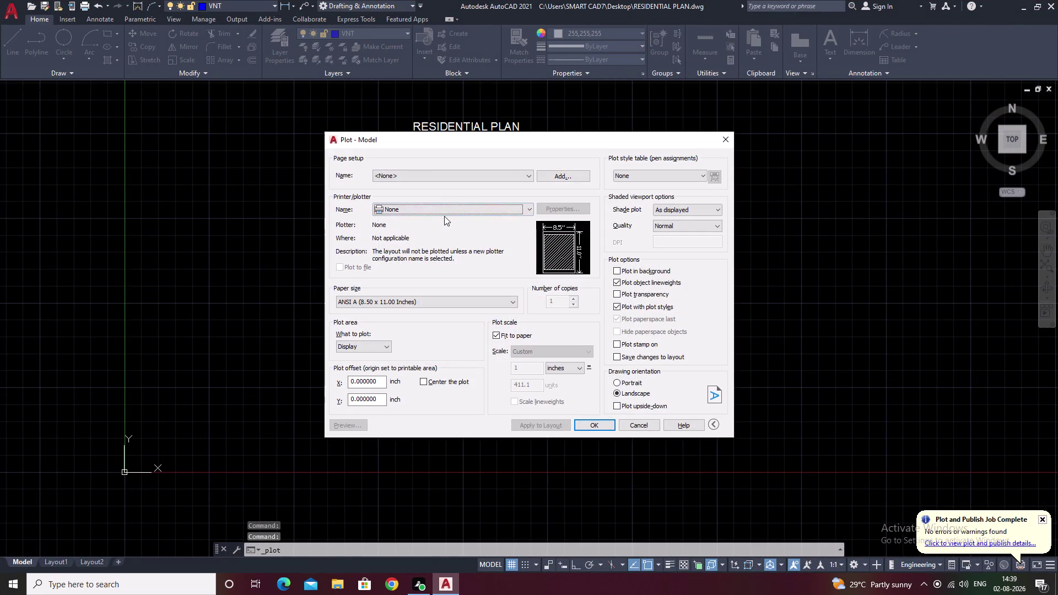
Set the plotter to AutoCAD PDF (High Quality Print) and confirm the plot.
click(444, 215)
click(450, 285)
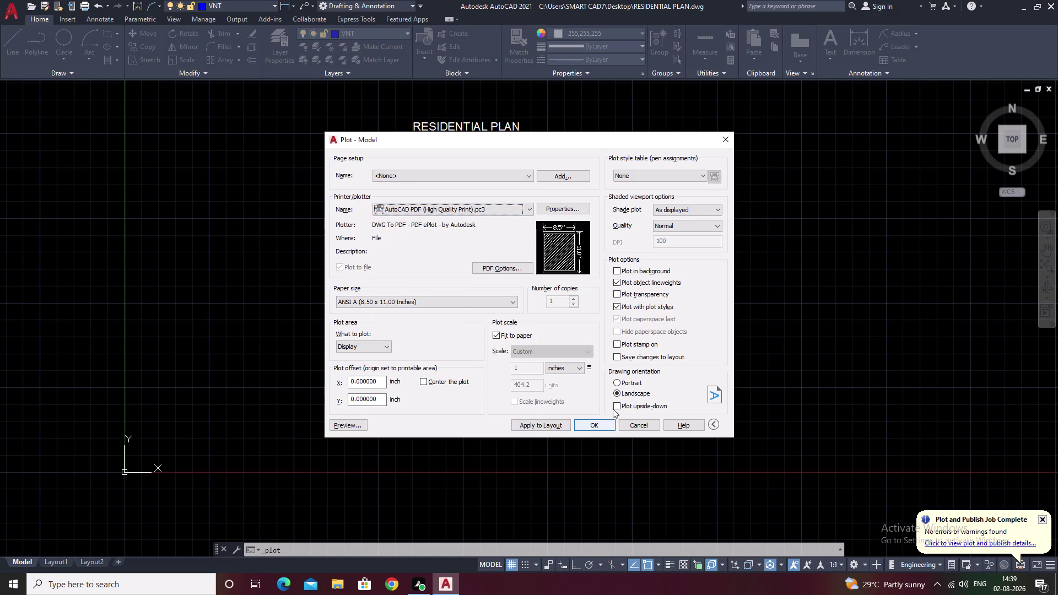
click(619, 381)
click(603, 426)
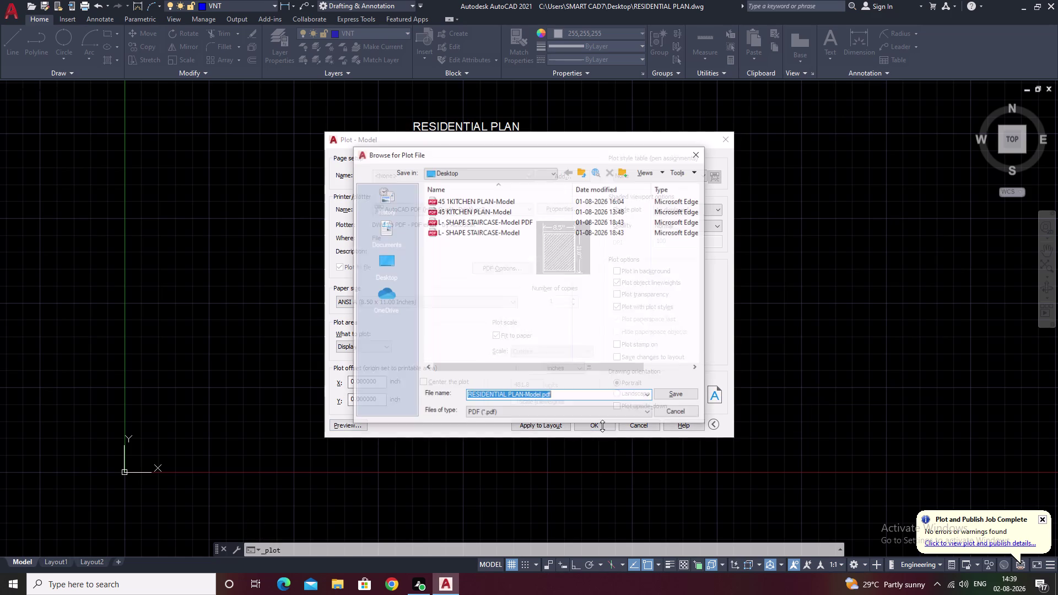
Remove 'Model' from the PDF file name and save it to the Desktop.
double_click(560, 395)
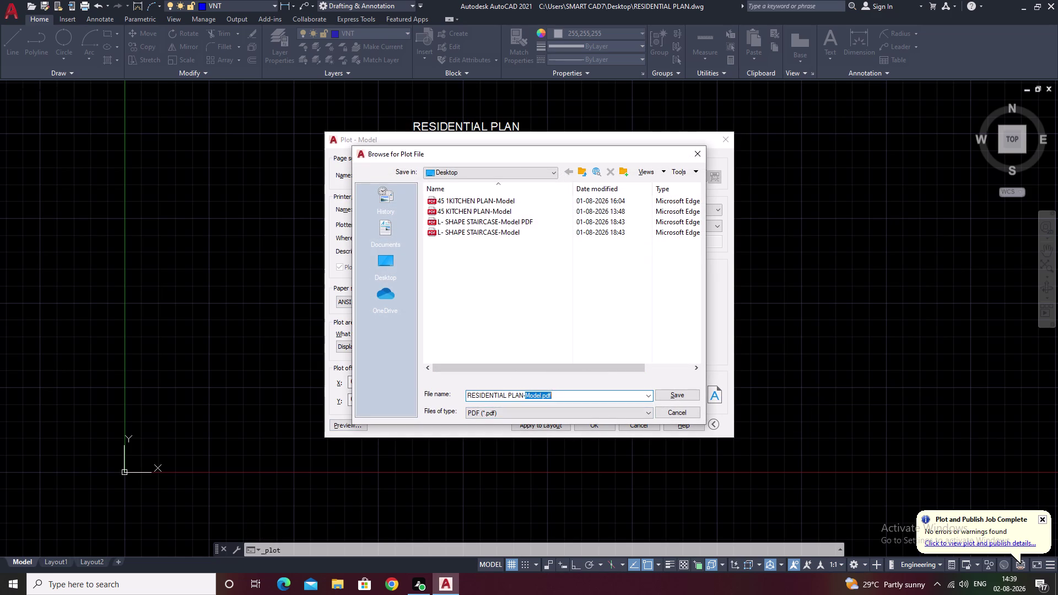
click(543, 395)
key(BackSpace)
key(BackSpace)
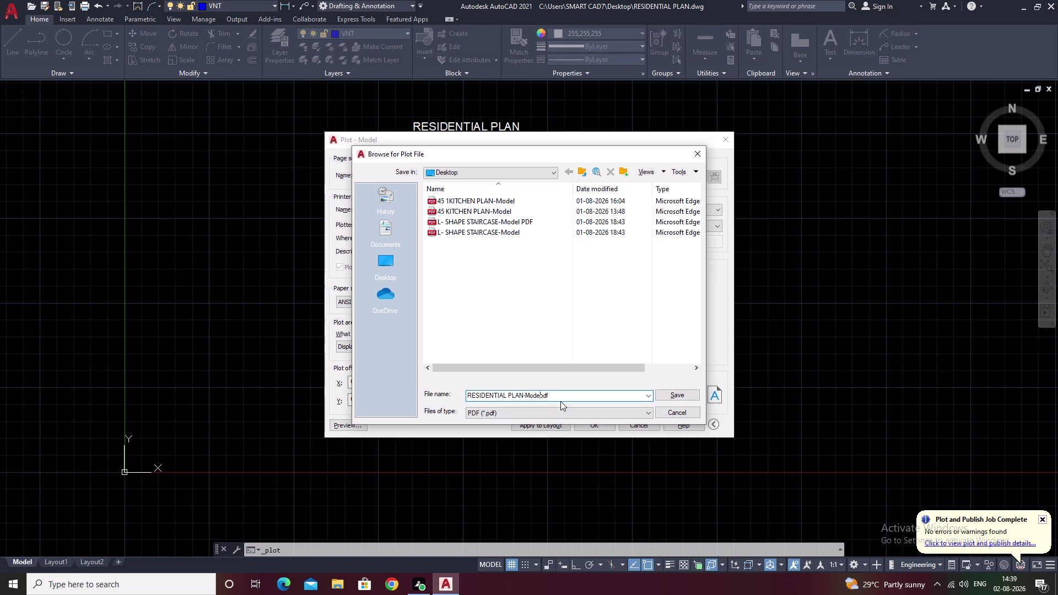
key(BackSpace)
key(BackSpace)
key(BackSpace)
key(BackSpace)
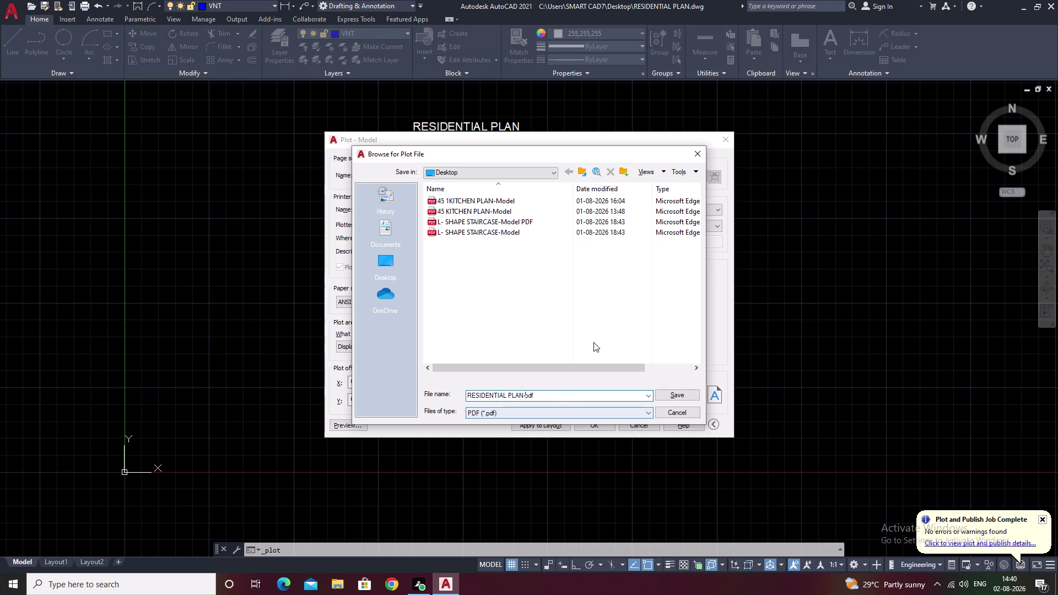
key(space)
click(396, 274)
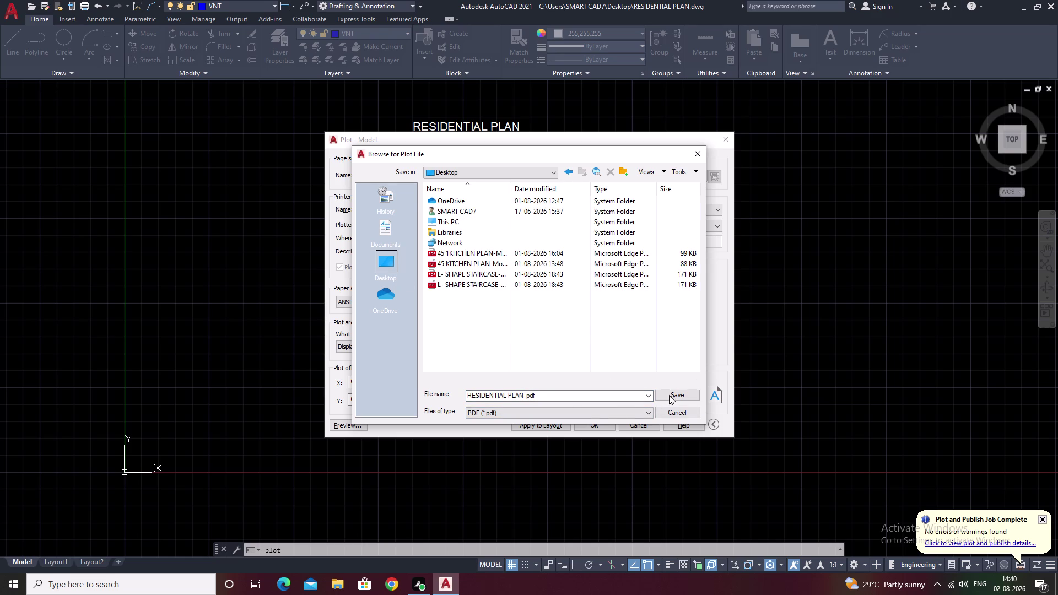
click(674, 395)
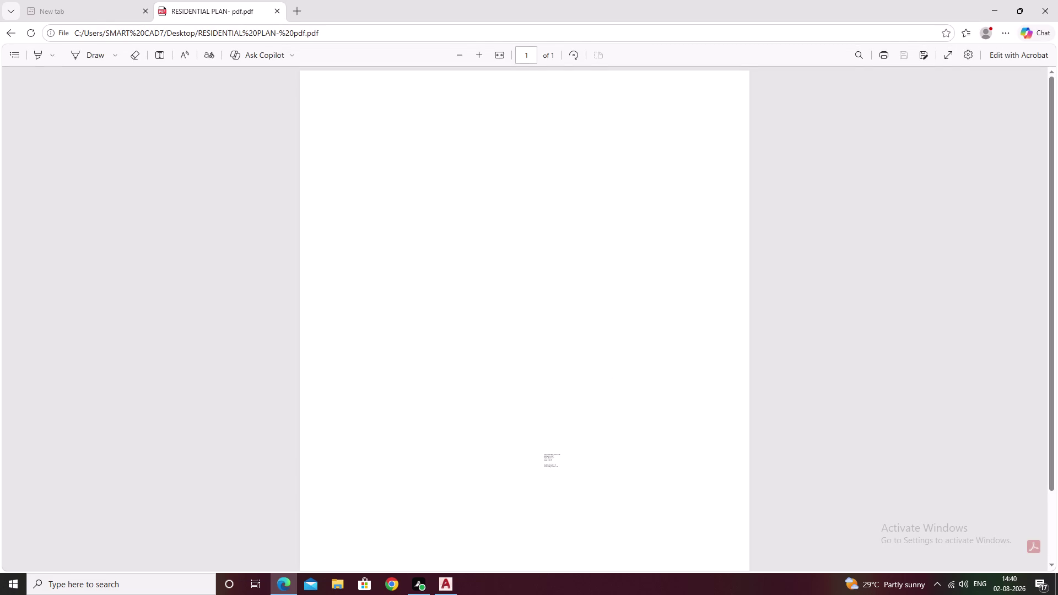
Scroll through the plotted PDF in Edge, then return to AutoCAD.
scroll(up, 3)
scroll(up, 3)
scroll(up, 3)
scroll(down, 3)
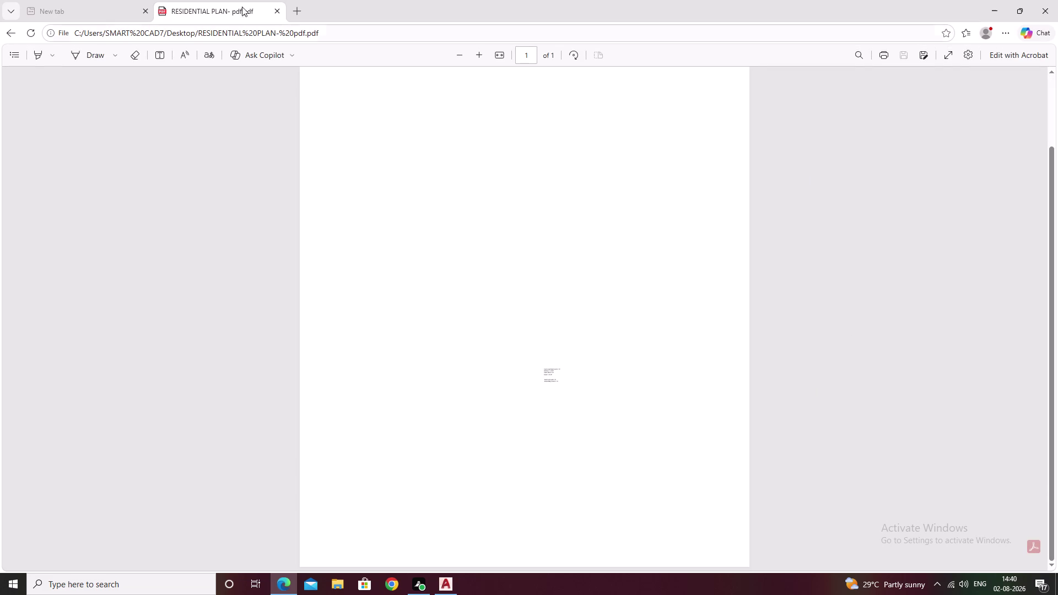
click(1043, 6)
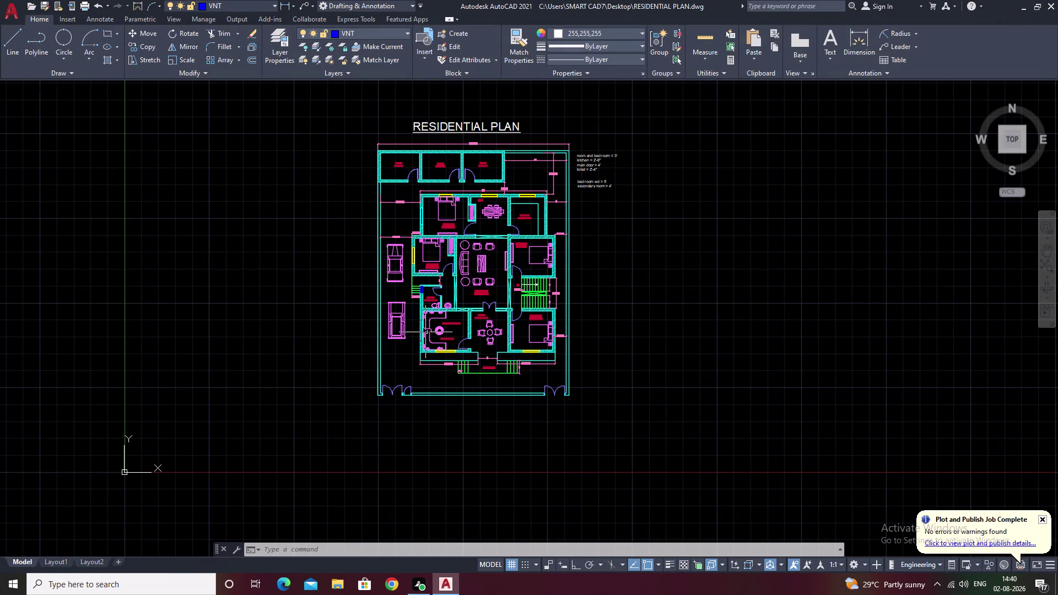
Cancel active commands and pan and zoom to inspect the rooms, title and dimension notes.
key(Escape)
key(Escape)
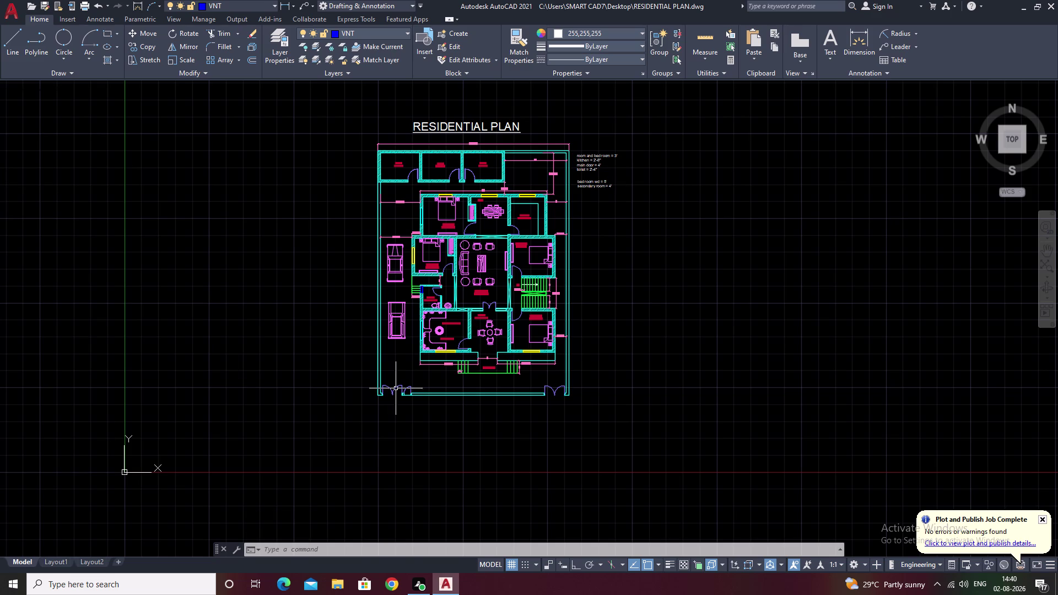
scroll(up, 3)
scroll(down, 3)
scroll(up, 3)
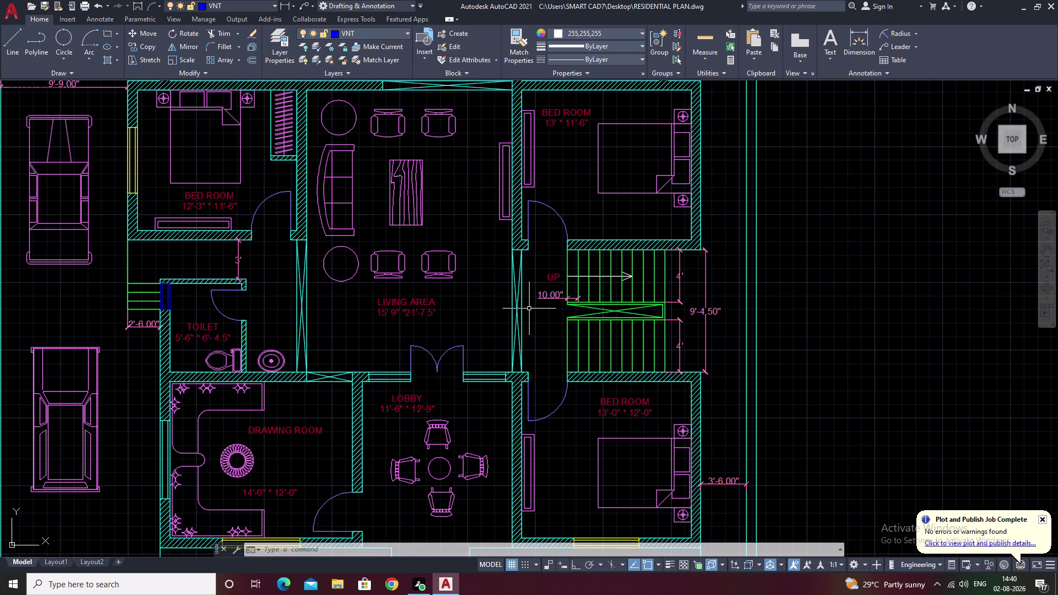
key(Escape)
scroll(down, 3)
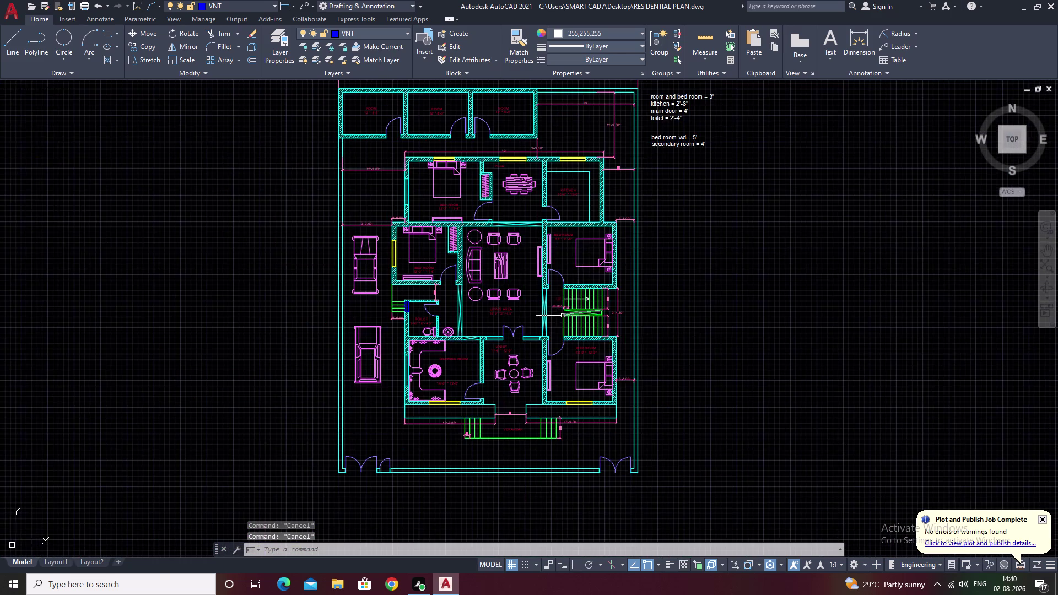
middle_drag(563, 315, 668, 310)
scroll(down, 3)
middle_drag(667, 311, 615, 349)
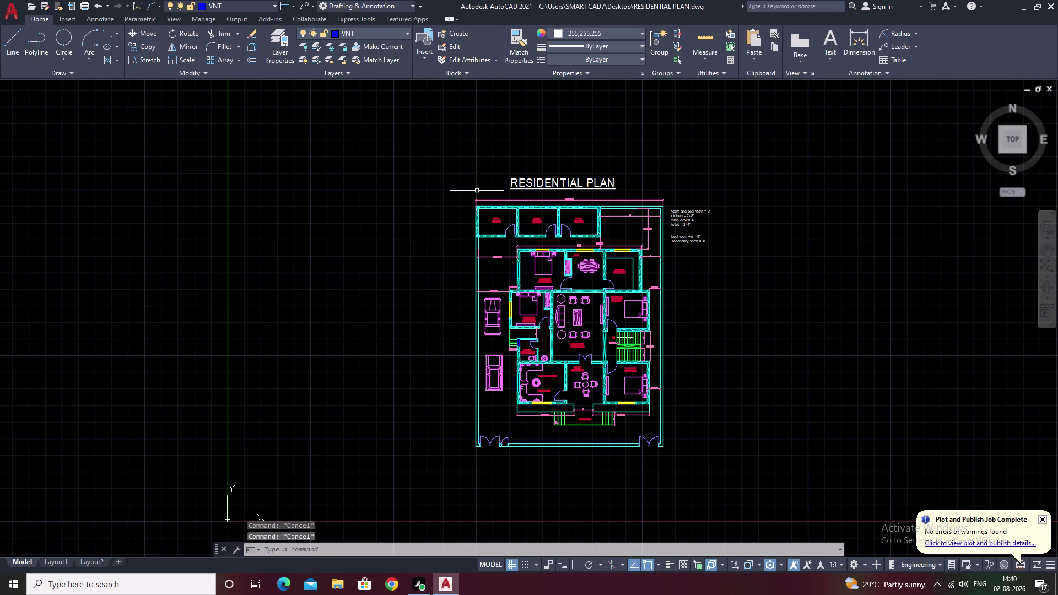
scroll(up, 3)
middle_drag(543, 299, 590, 221)
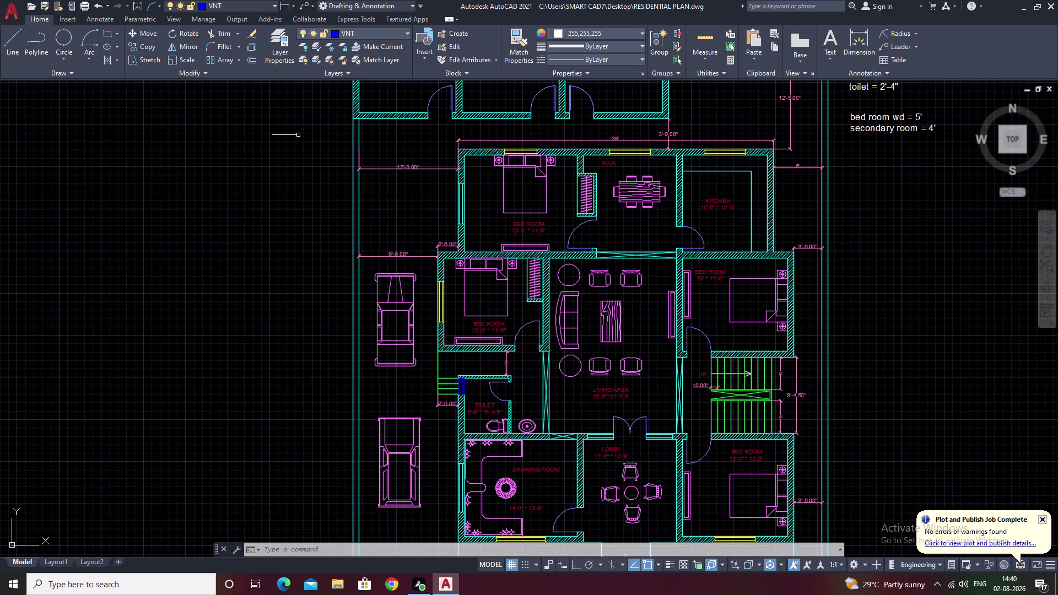
scroll(down, 3)
scroll(down, 3)
scroll(up, 3)
middle_drag(665, 213, 655, 289)
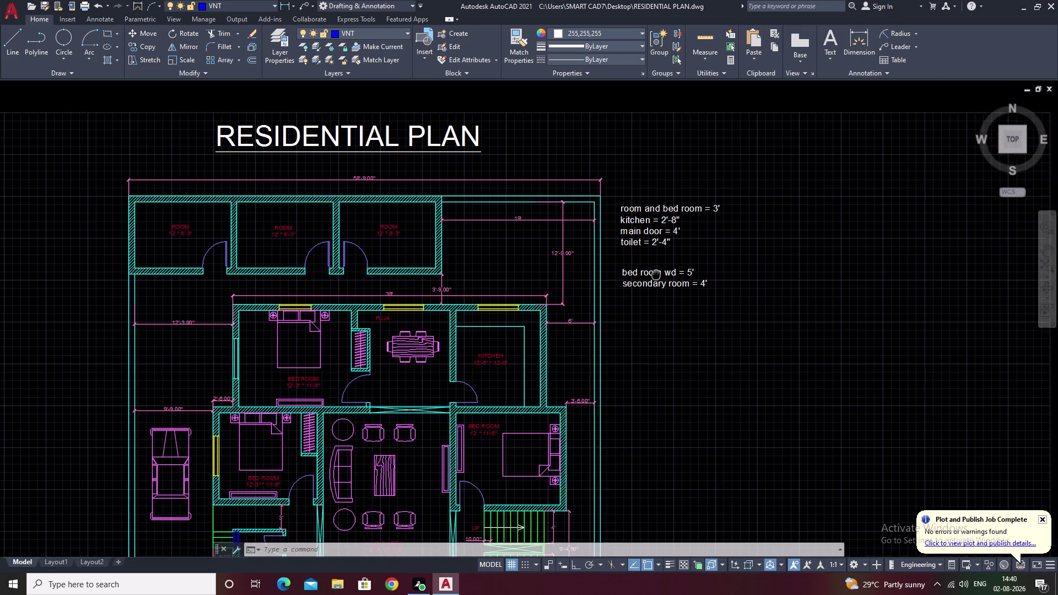
middle_drag(656, 290, 656, 290)
scroll(up, 3)
scroll(down, 3)
scroll(down, 3)
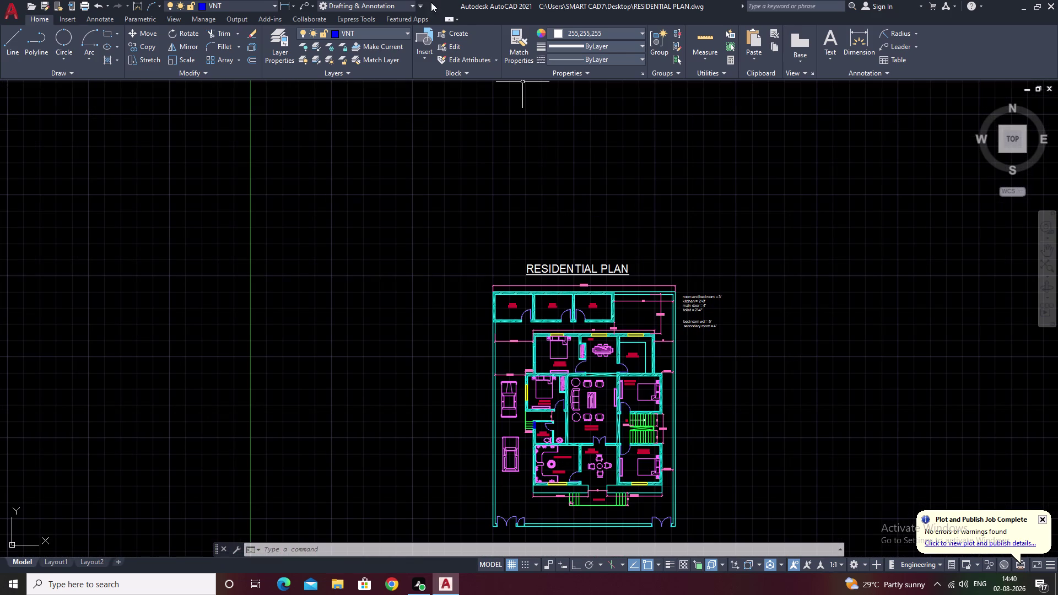
Make layer 0 current, recenter the whole plan in view, and start plotting.
click(408, 34)
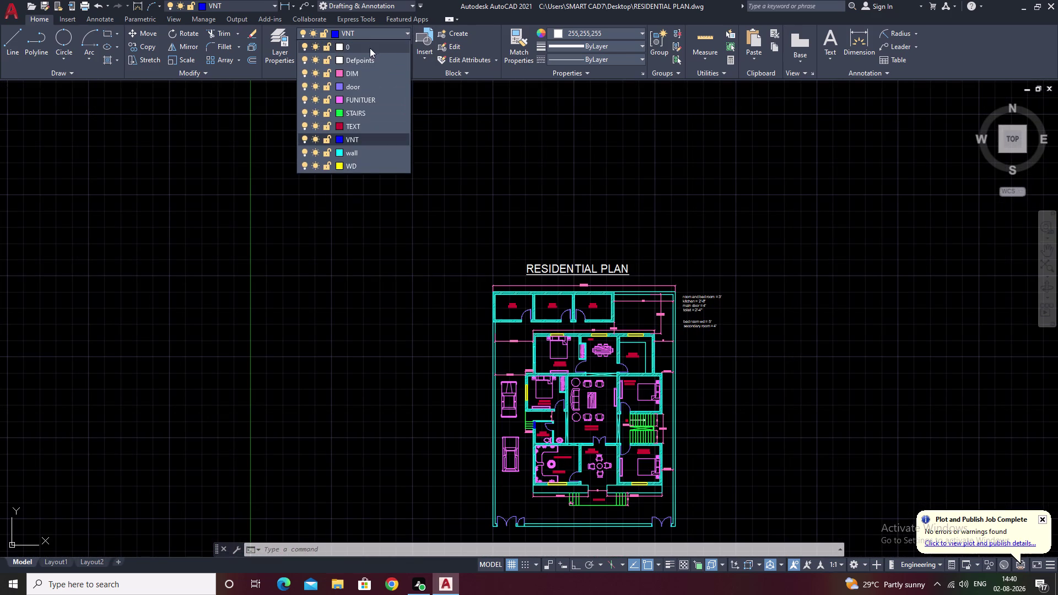
click(353, 48)
scroll(down, 3)
middle_drag(544, 204, 550, 174)
scroll(up, 3)
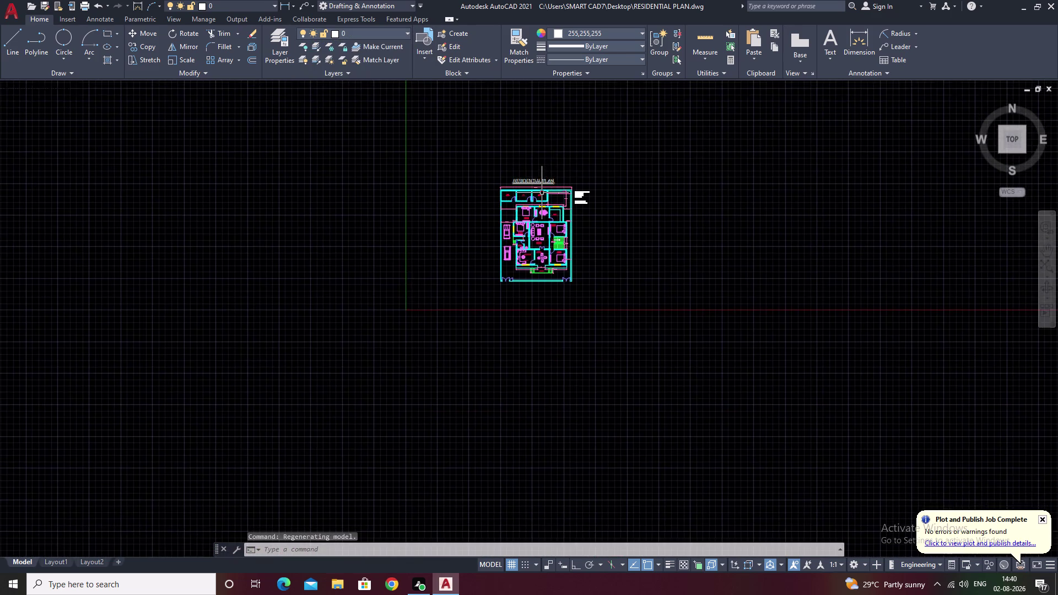
scroll(up, 3)
middle_drag(550, 209, 585, 148)
scroll(down, 3)
middle_drag(604, 199, 611, 185)
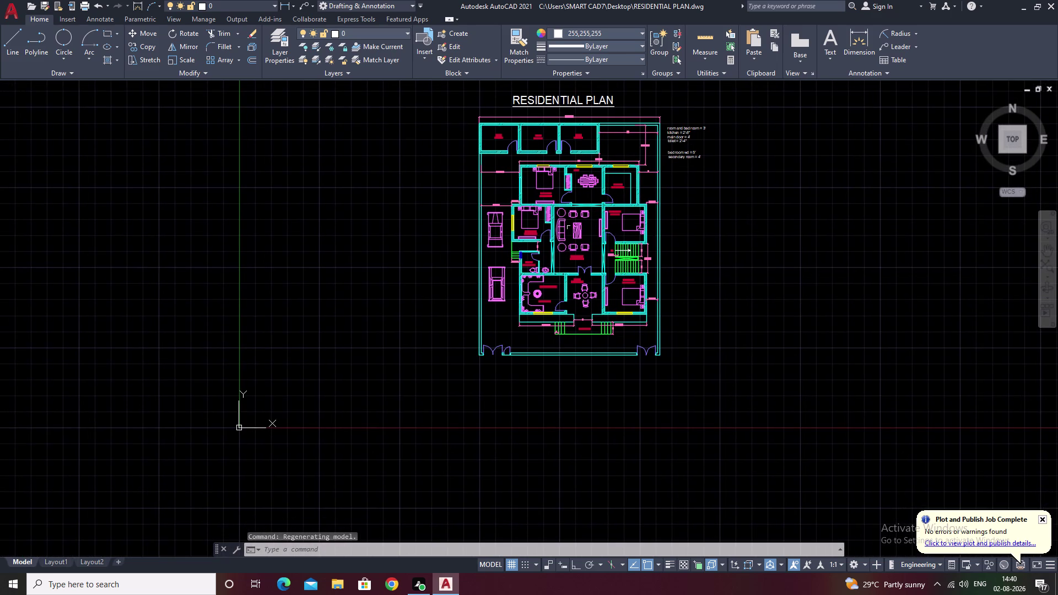
key(ctrl+p)
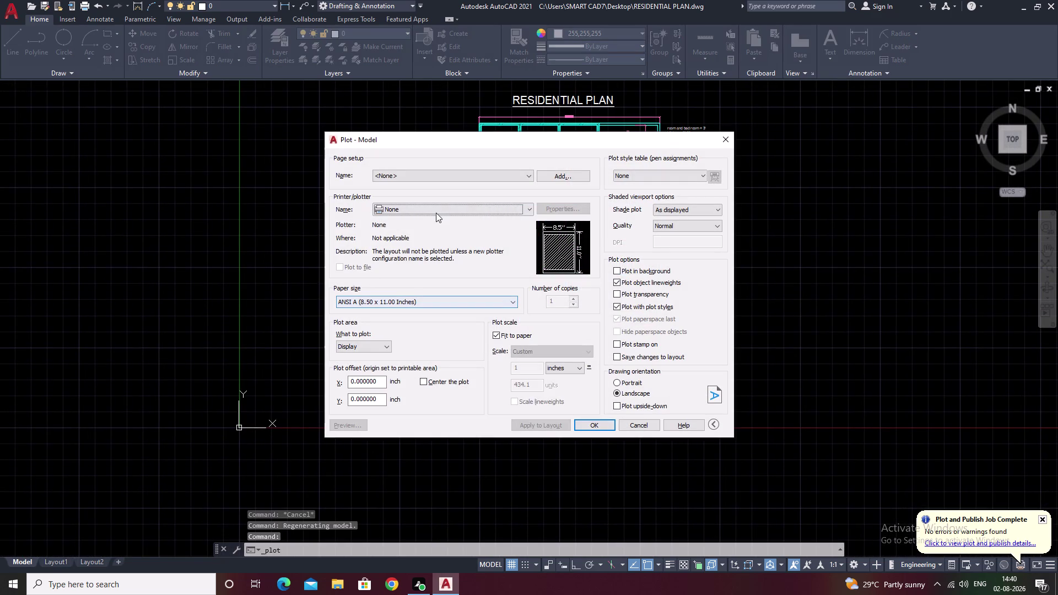
Choose the AutoCAD PDF (High Quality Print) plotter and set What to plot to Window.
click(436, 212)
click(447, 280)
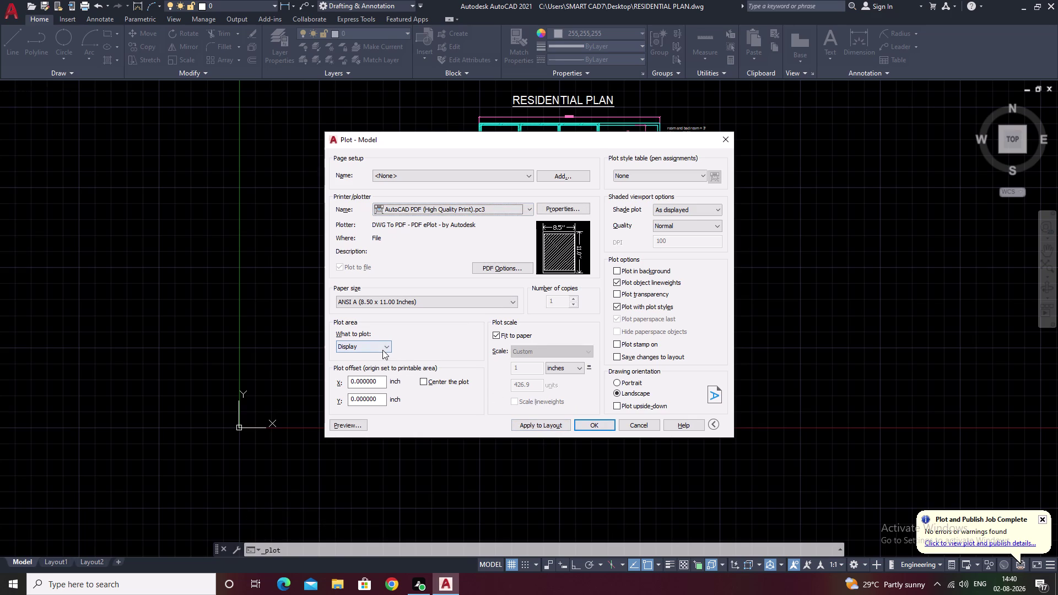
click(383, 350)
click(377, 377)
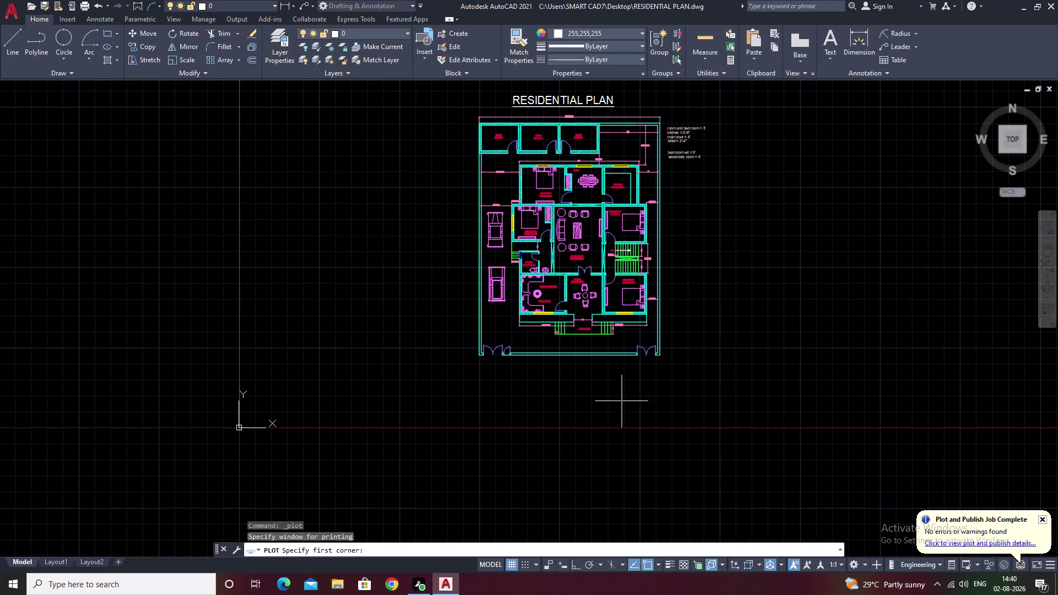
Pick the window corners around the residential plan and its title.
scroll(down, 3)
middle_drag(515, 327, 479, 349)
scroll(up, 3)
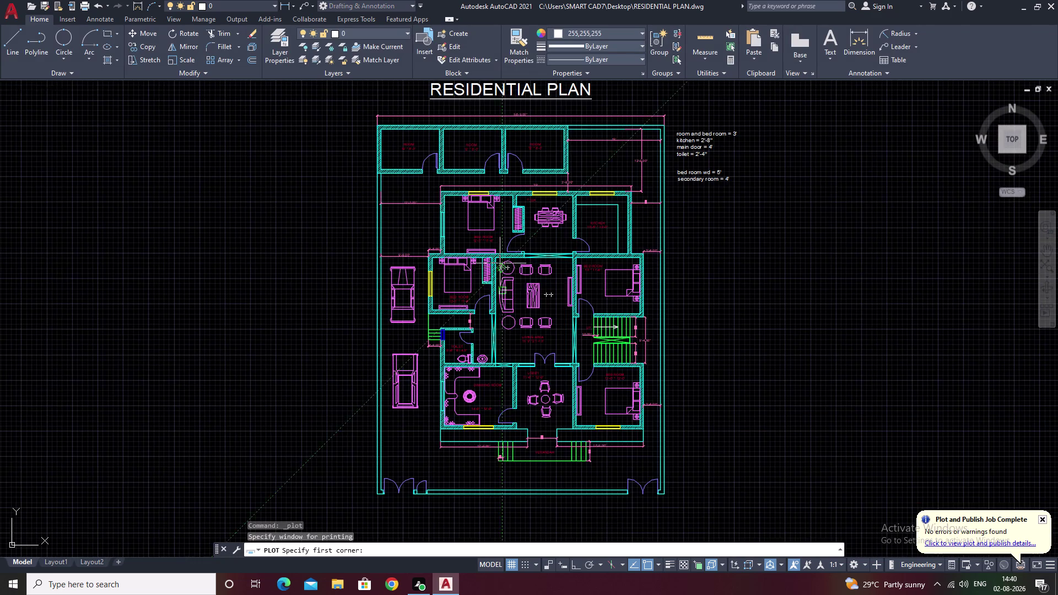
scroll(down, 3)
drag(404, 138, 681, 233)
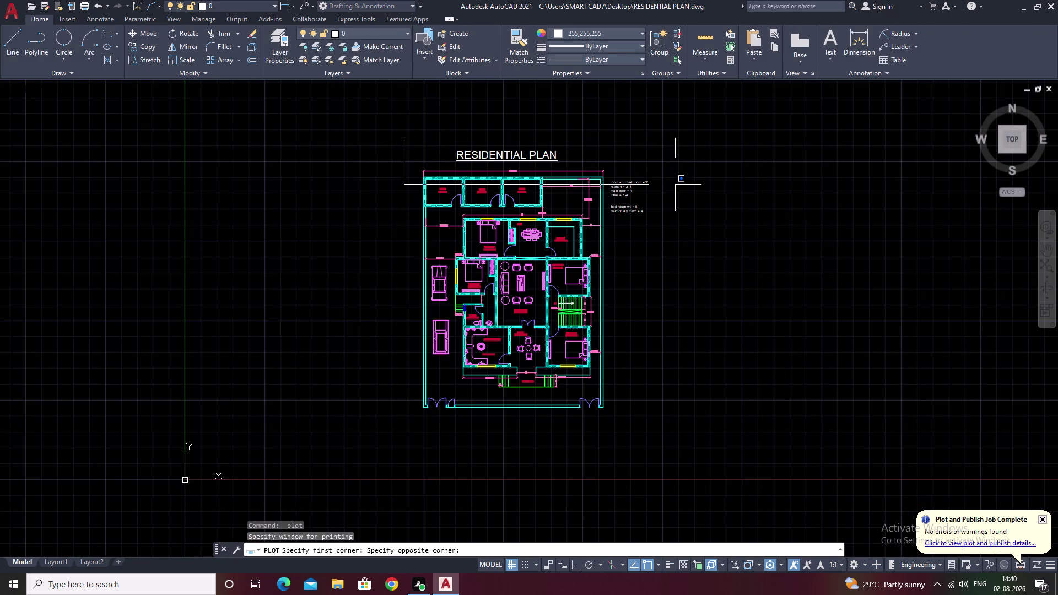
drag(681, 232, 665, 448)
drag(665, 447, 660, 451)
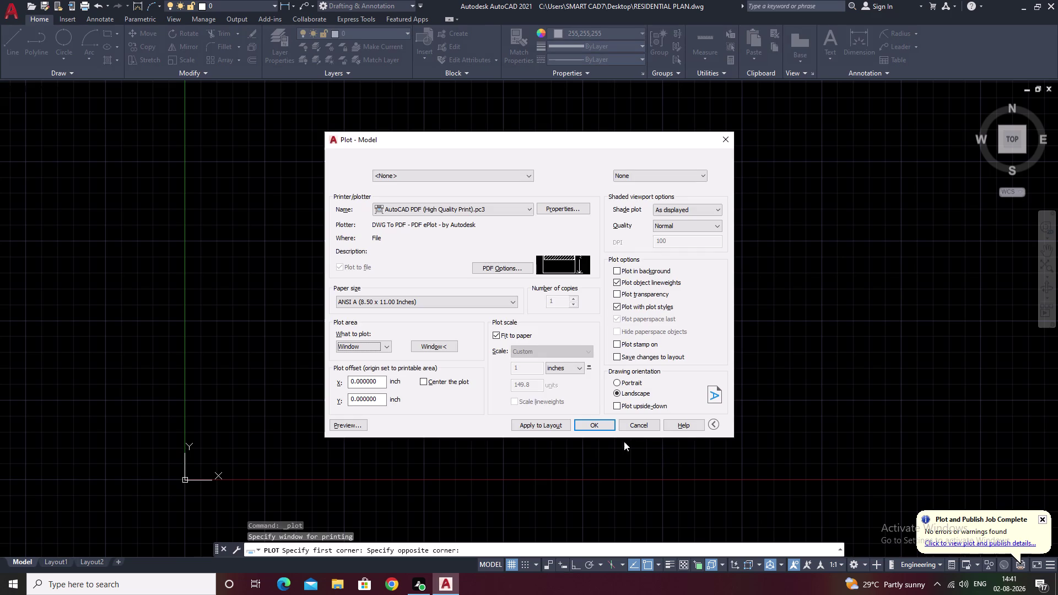
Plot in portrait and save to the Desktop as 'RESIDENTIAL PLAN-Model.pdf 1'.
click(618, 381)
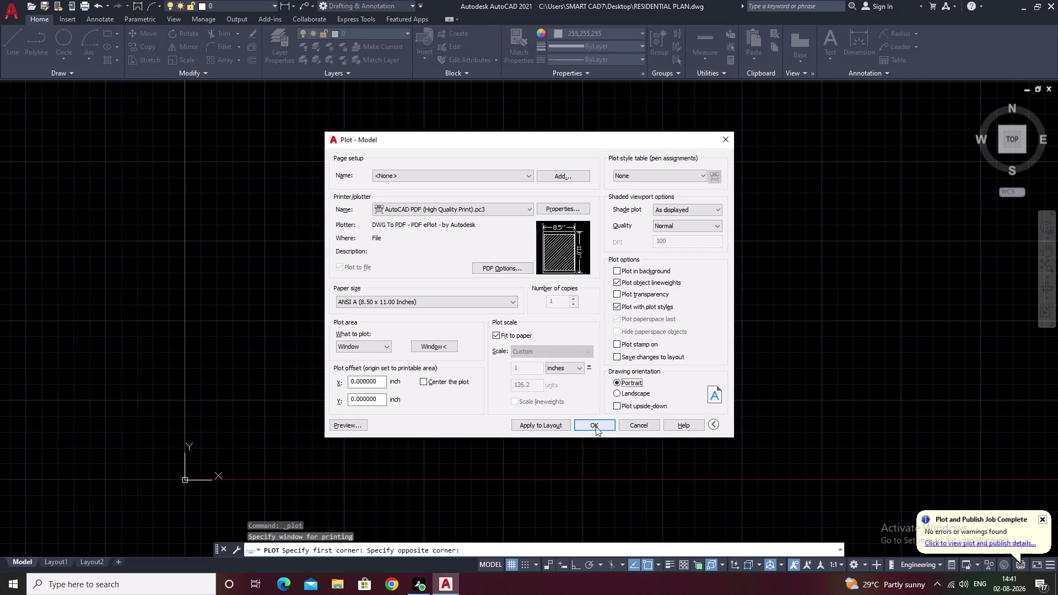
click(597, 427)
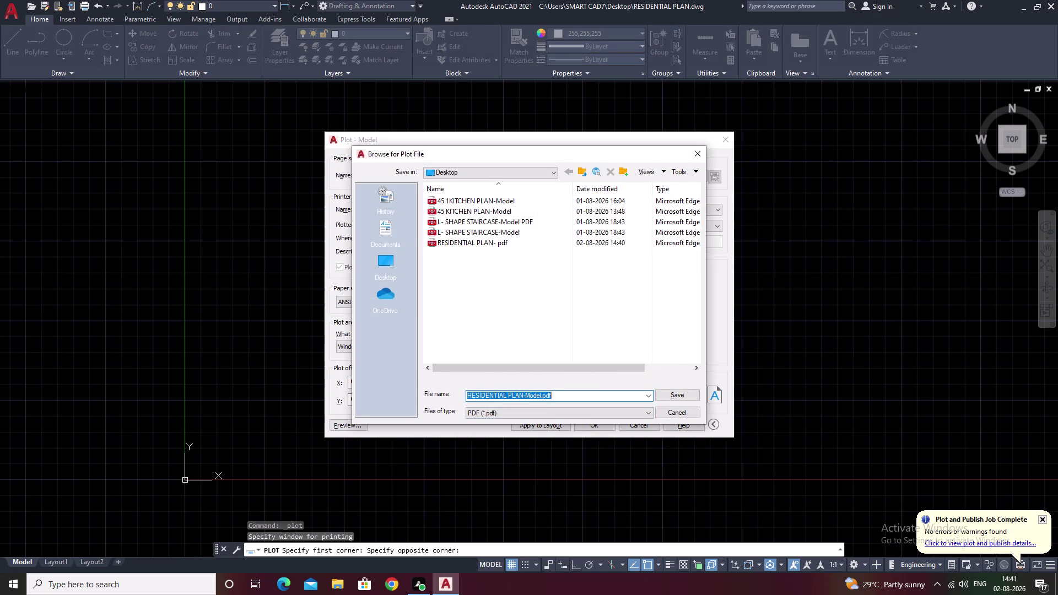
click(584, 394)
key(space)
key(1)
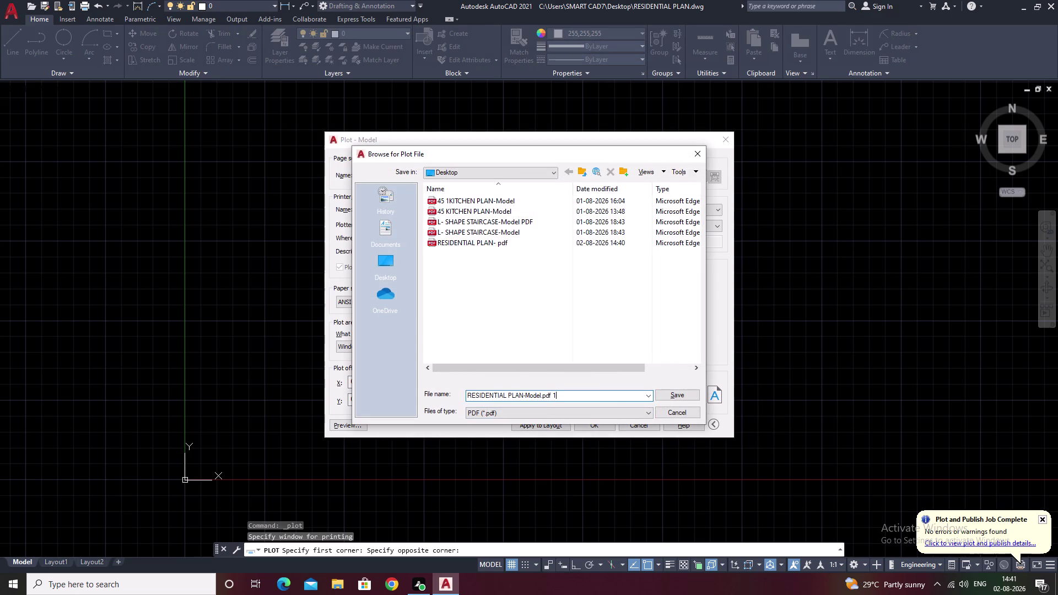
click(683, 399)
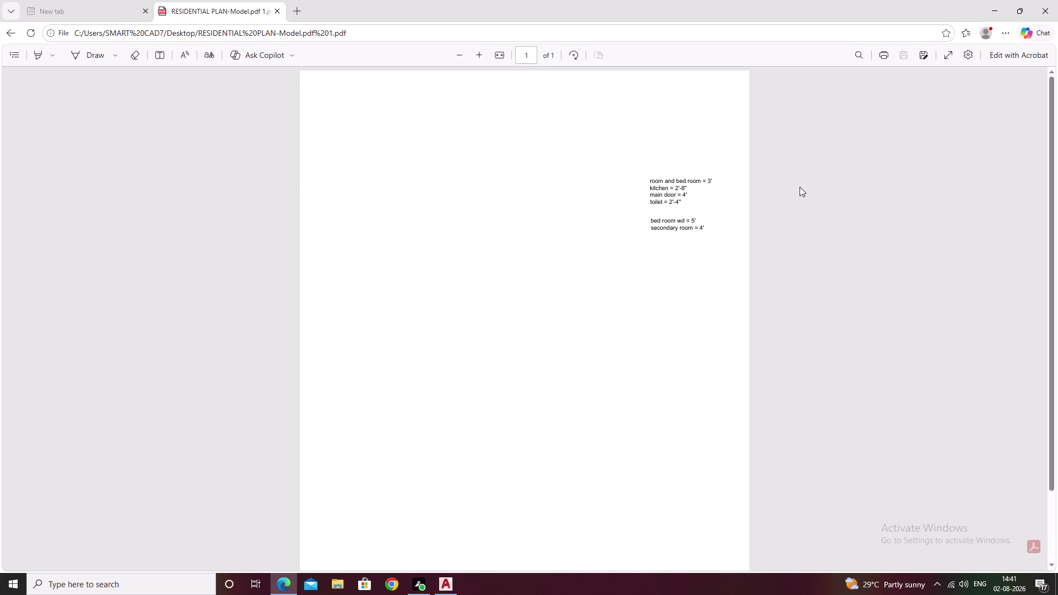
Scroll the PDF, which shows only the room-size notes, then return to the AutoCAD drawing.
scroll(up, 3)
scroll(down, 3)
scroll(up, 3)
scroll(up, 3)
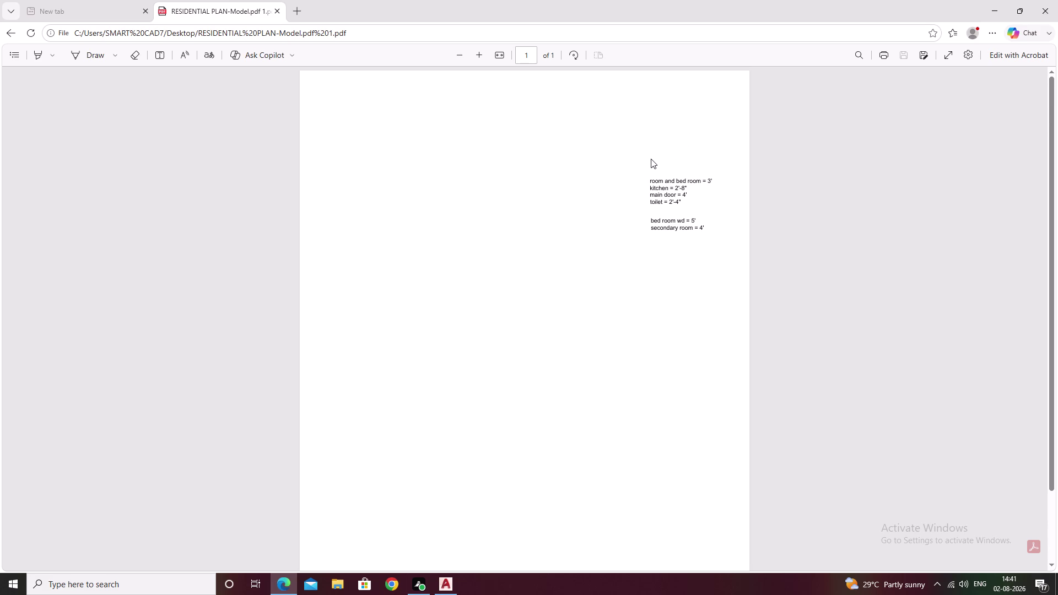
click(1045, 0)
scroll(up, 3)
scroll(up, 3)
scroll(down, 3)
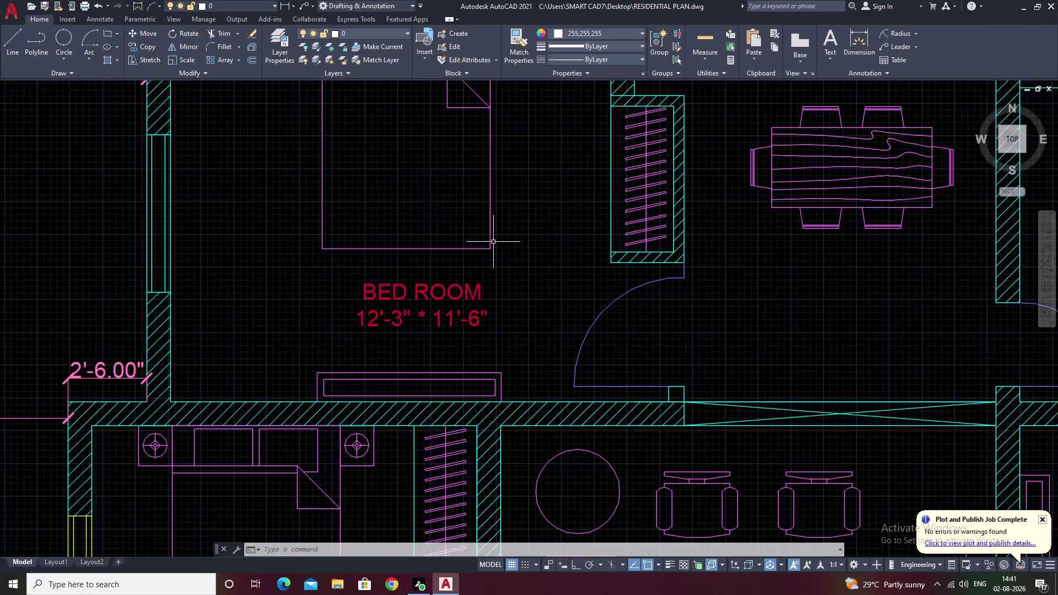
scroll(down, 3)
scroll(down, 3)
middle_drag(488, 278, 609, 283)
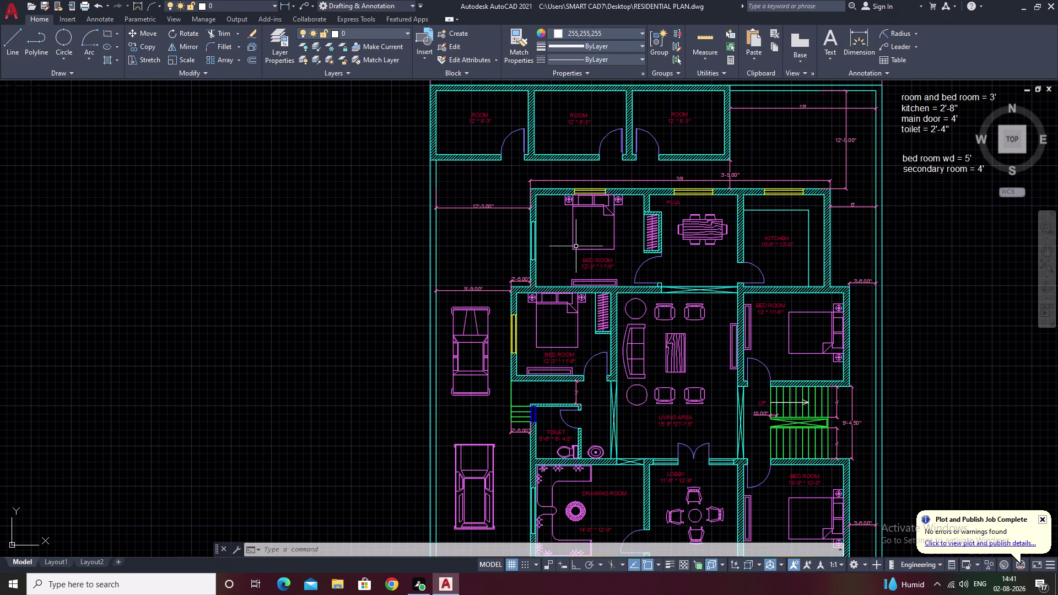
scroll(down, 3)
middle_drag(830, 345, 803, 351)
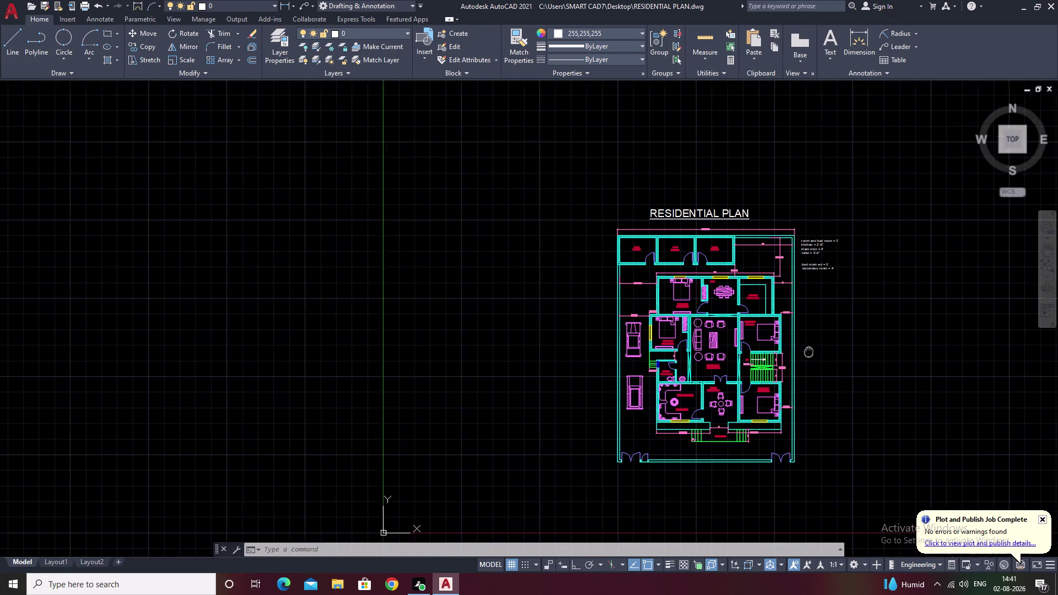
middle_drag(804, 351, 692, 370)
scroll(up, 3)
scroll(down, 3)
middle_drag(538, 471, 494, 419)
scroll(up, 3)
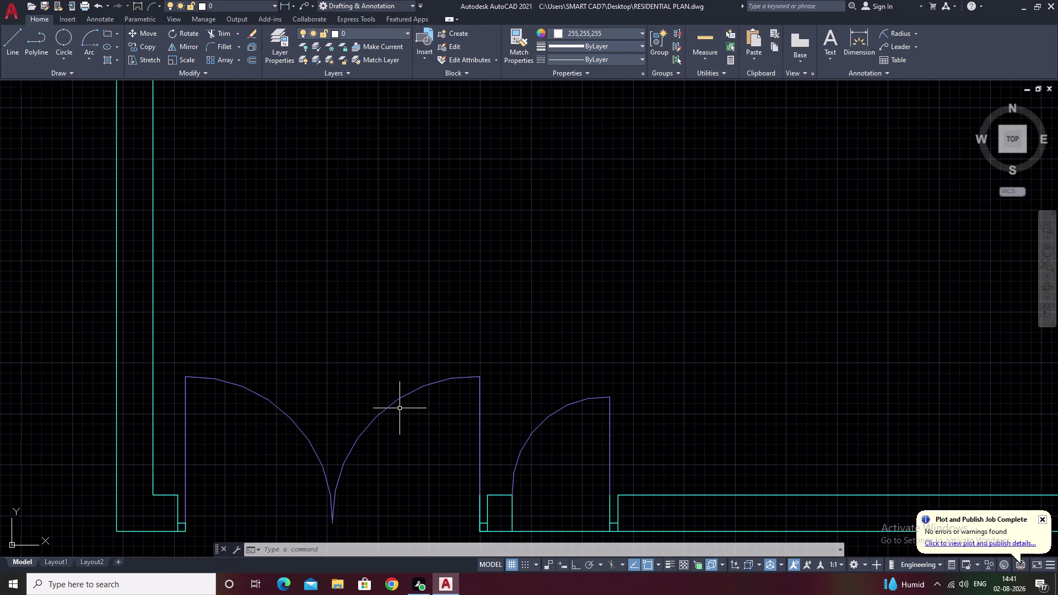
double_click(421, 389)
click(289, 414)
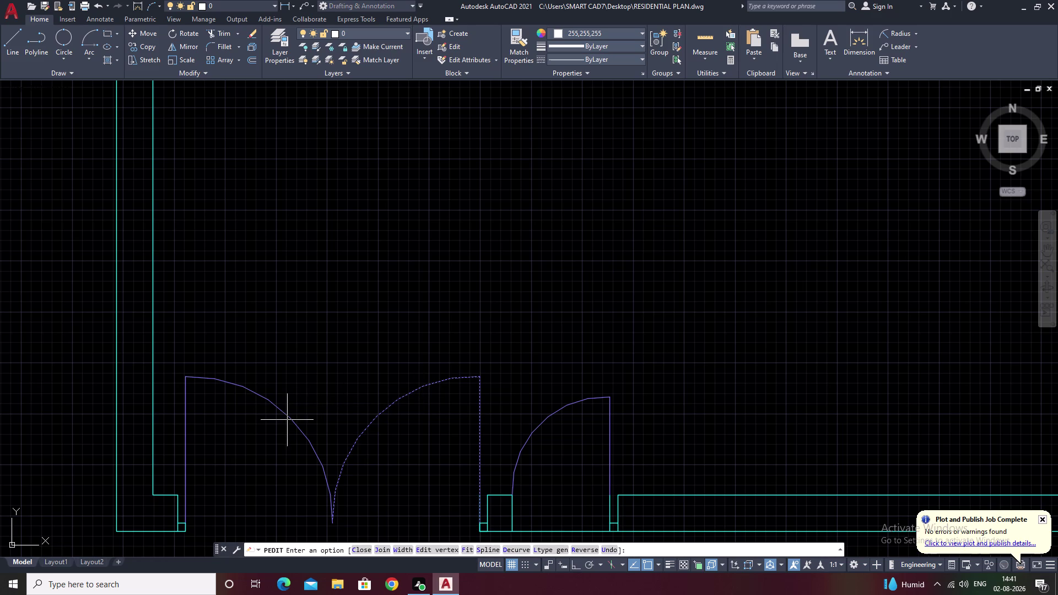
click(287, 420)
key(Escape)
scroll(down, 3)
scroll(down, 3)
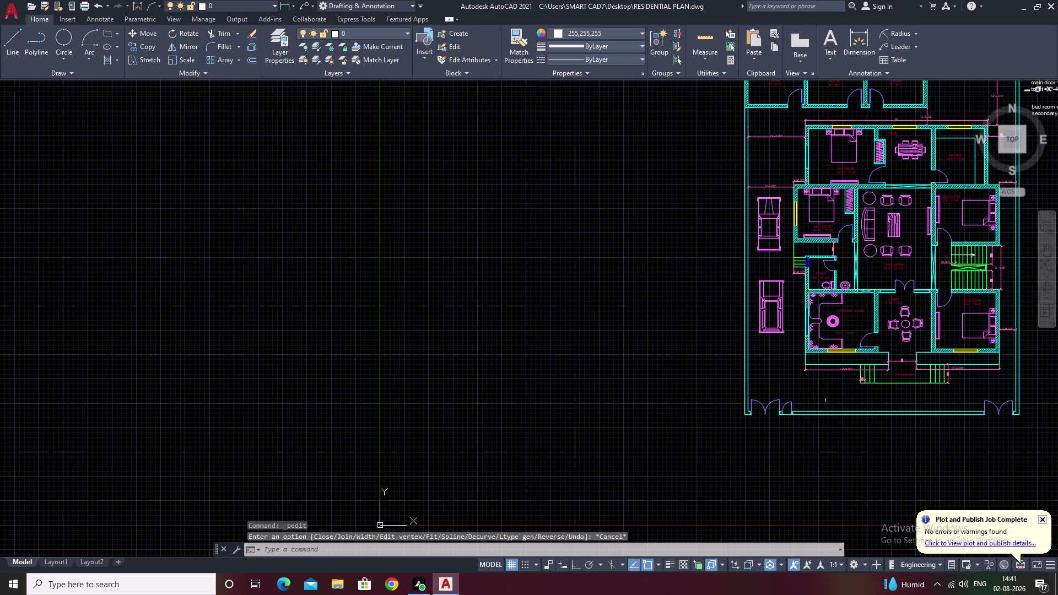
middle_drag(835, 398, 570, 435)
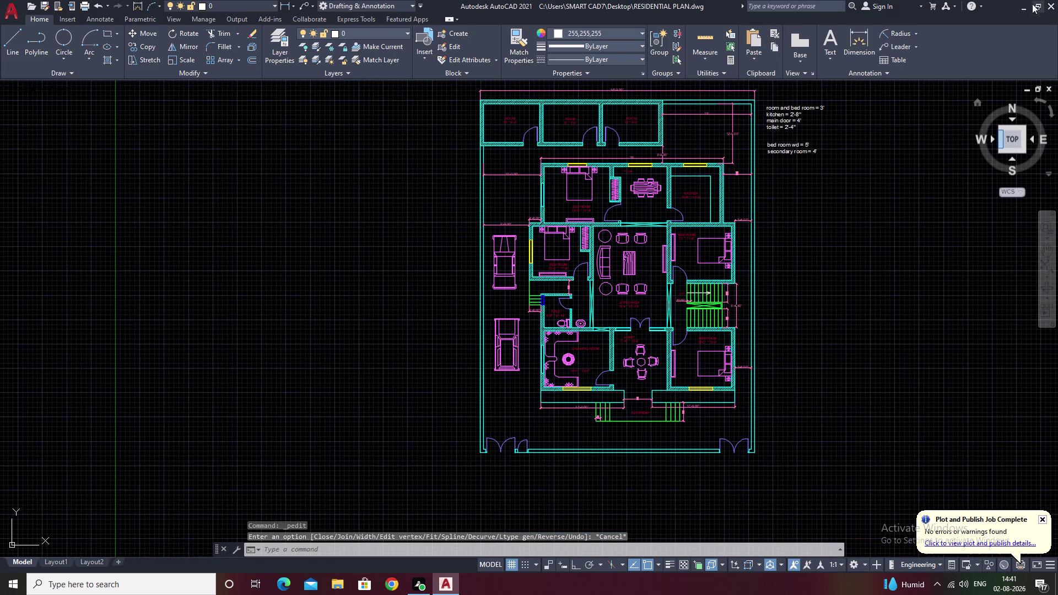